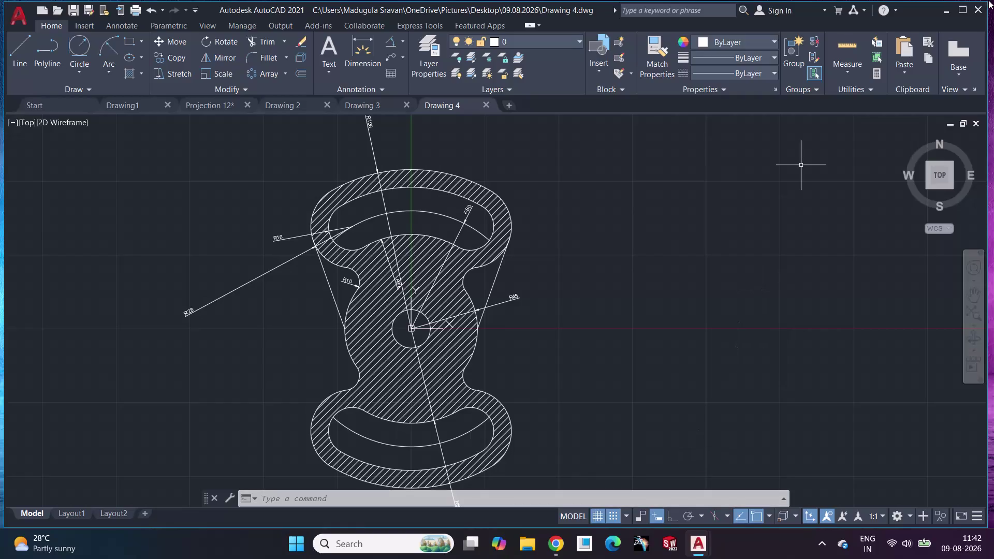
Minimise the AutoCAD window with the hatched bracket drawing, leaving the Windows desktop visible.
click(948, 5)
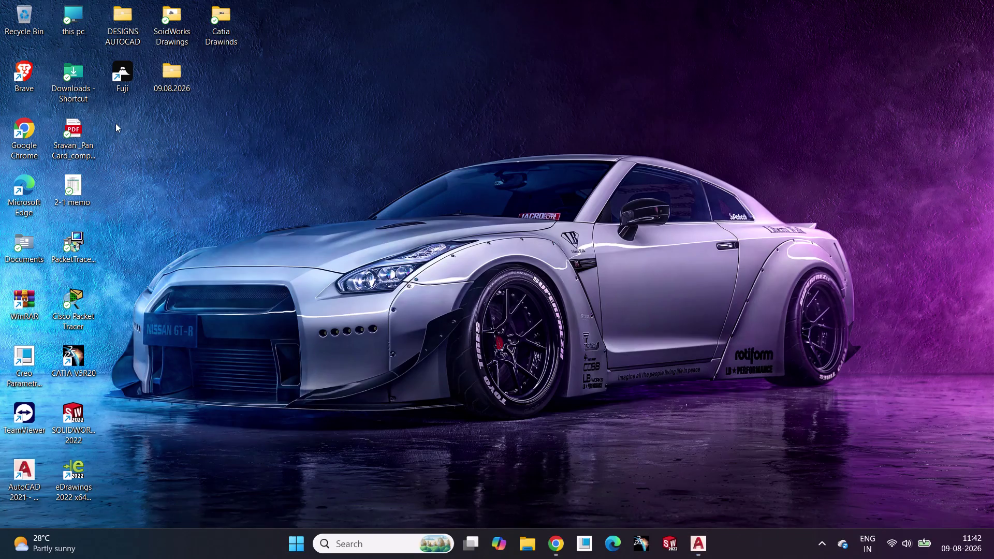
click(127, 80)
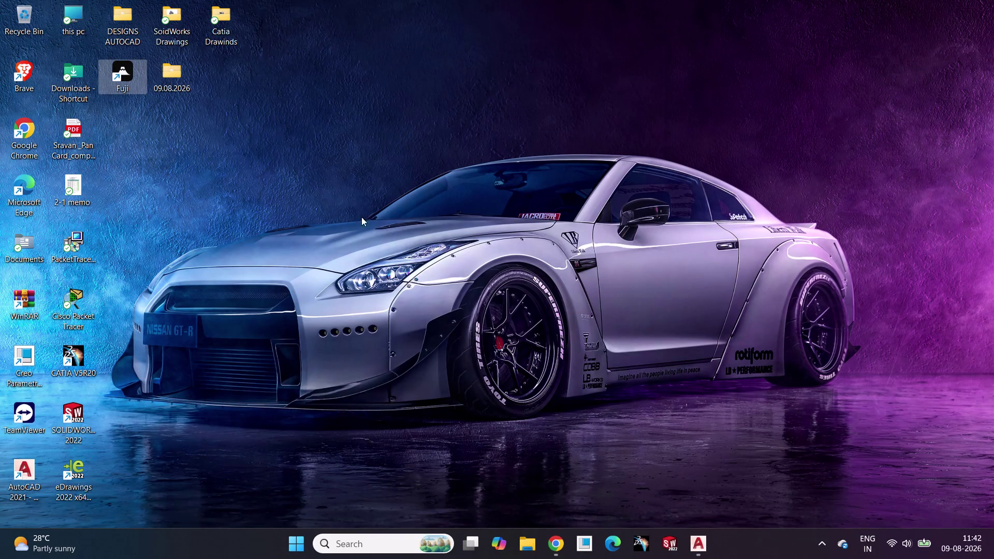
double_click(115, 73)
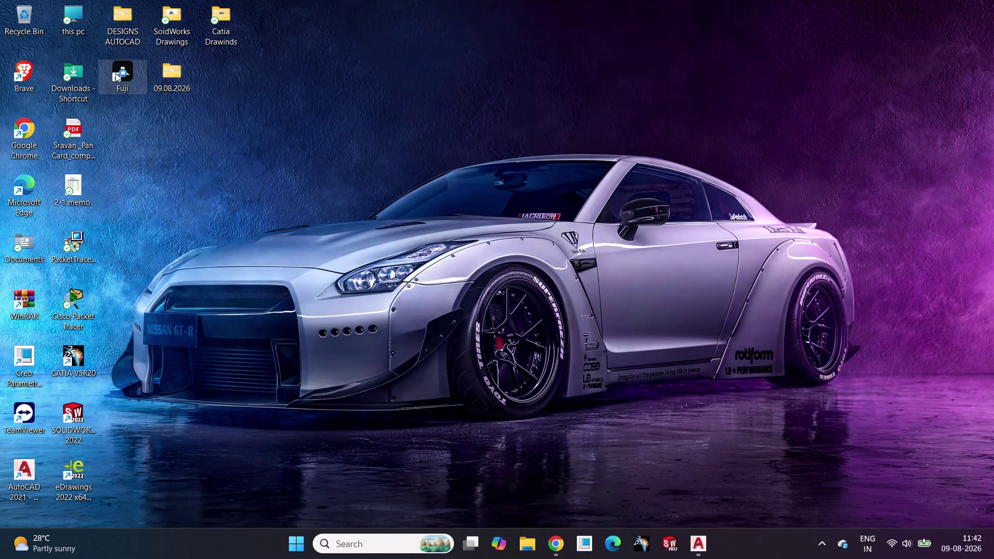